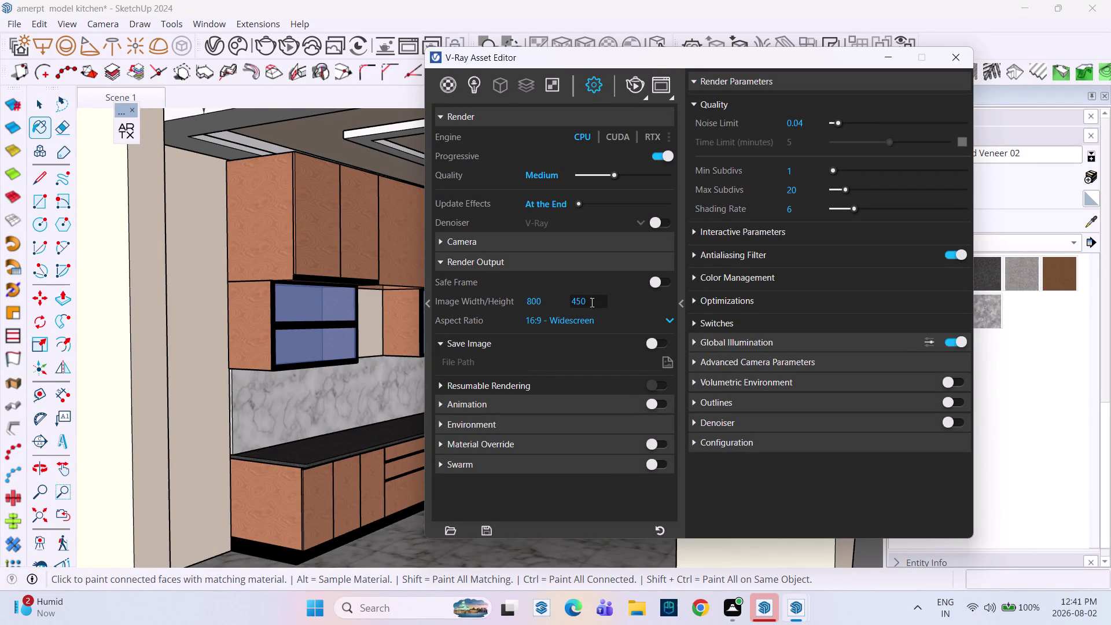
Try a V-Ray output image height of 600 and apply it.
click(593, 301)
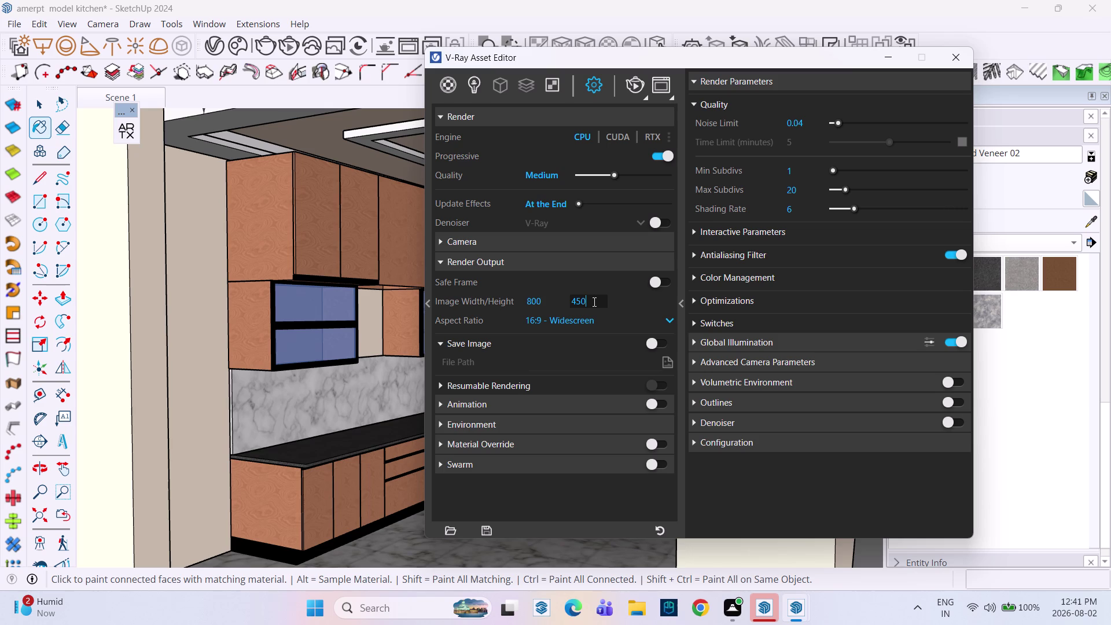
key(BackSpace)
key(BackSpace)
key(BackSpace)
key(BackSpace)
text(600)
key(Return)
click(800, 608)
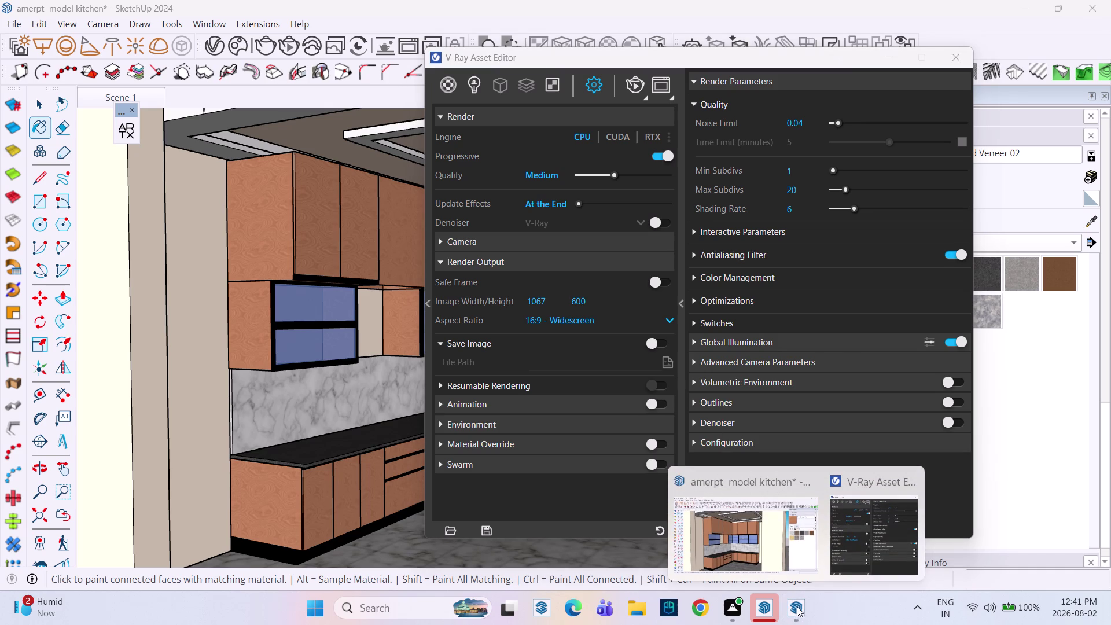
Scroll the Asset Editor settings back up to the Render Output section.
click(794, 606)
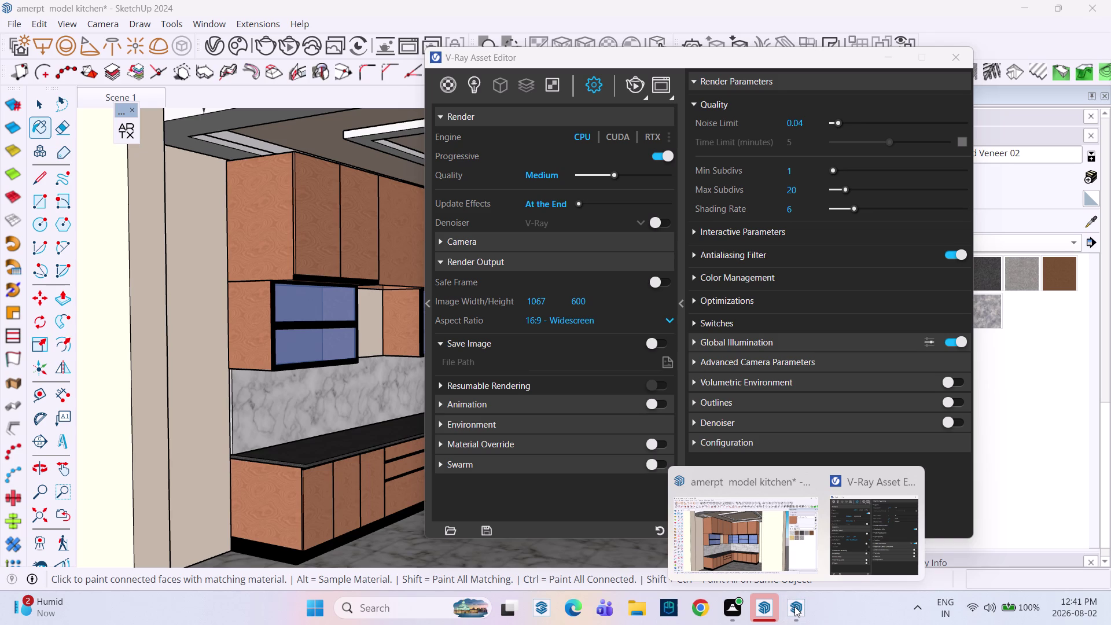
click(794, 605)
scroll(up, 3)
scroll(up, 3)
scroll(up, 3)
click(797, 611)
Change the image height to 1000 for a 1778 × 1000 output, then close the Asset Editor.
click(594, 303)
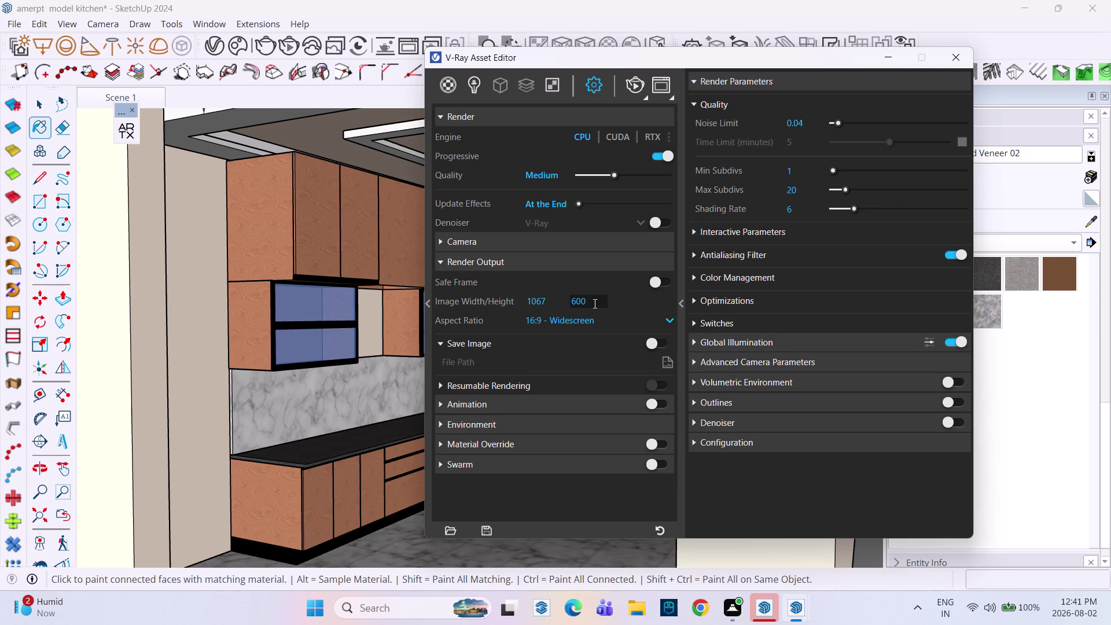
key(BackSpace)
key(BackSpace)
key(BackSpace)
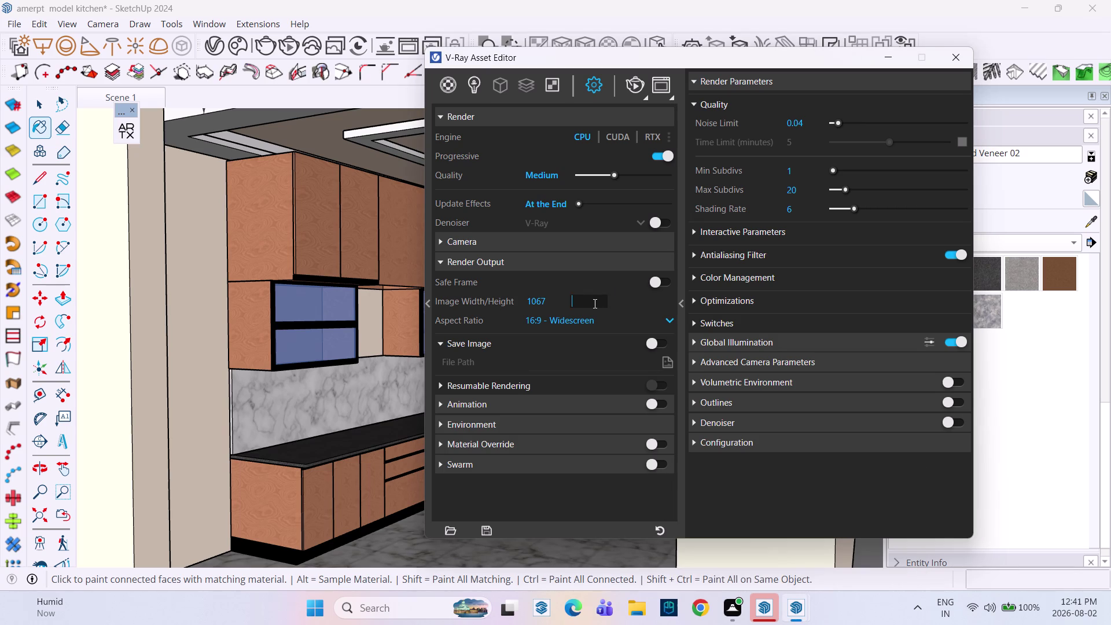
text(1000)
key(Return)
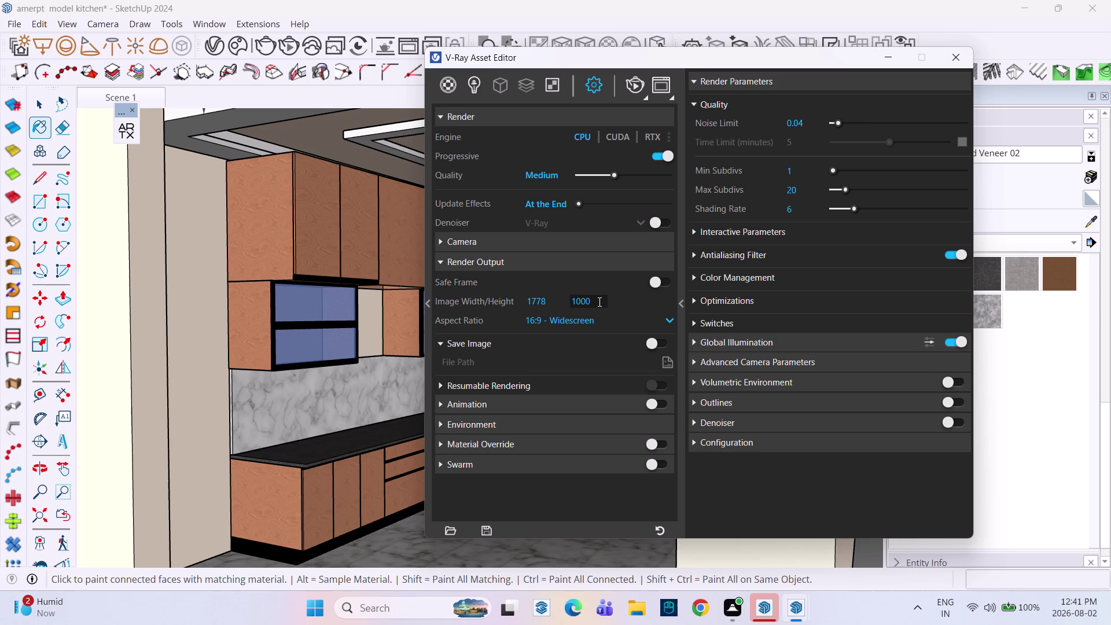
click(959, 57)
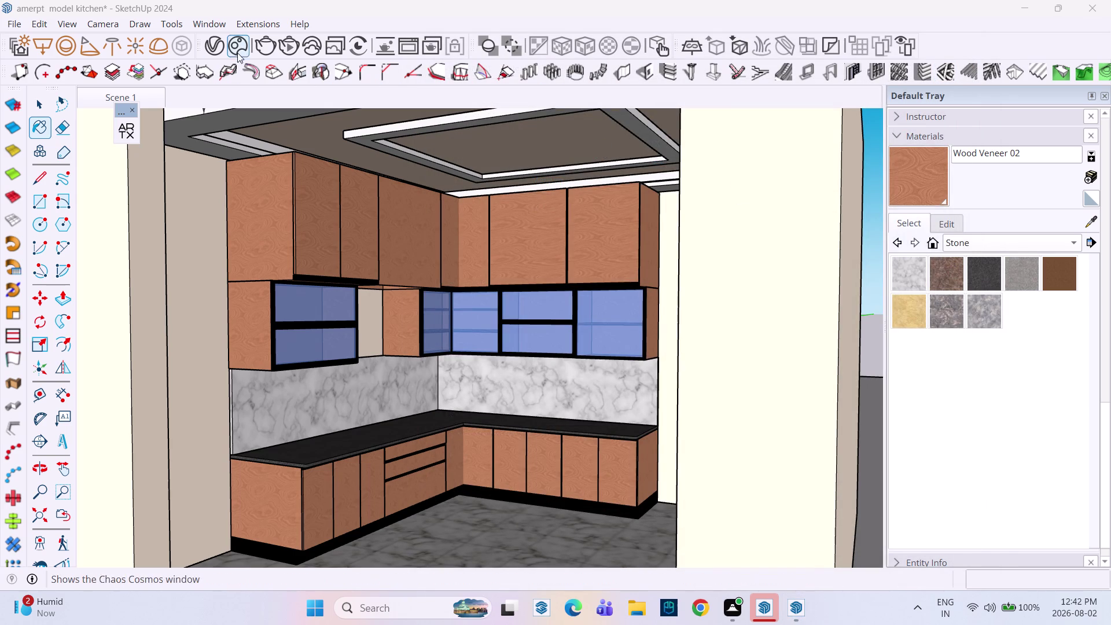
Render the current L-shaped kitchen view in V-Ray at 1778 × 1000.
click(290, 47)
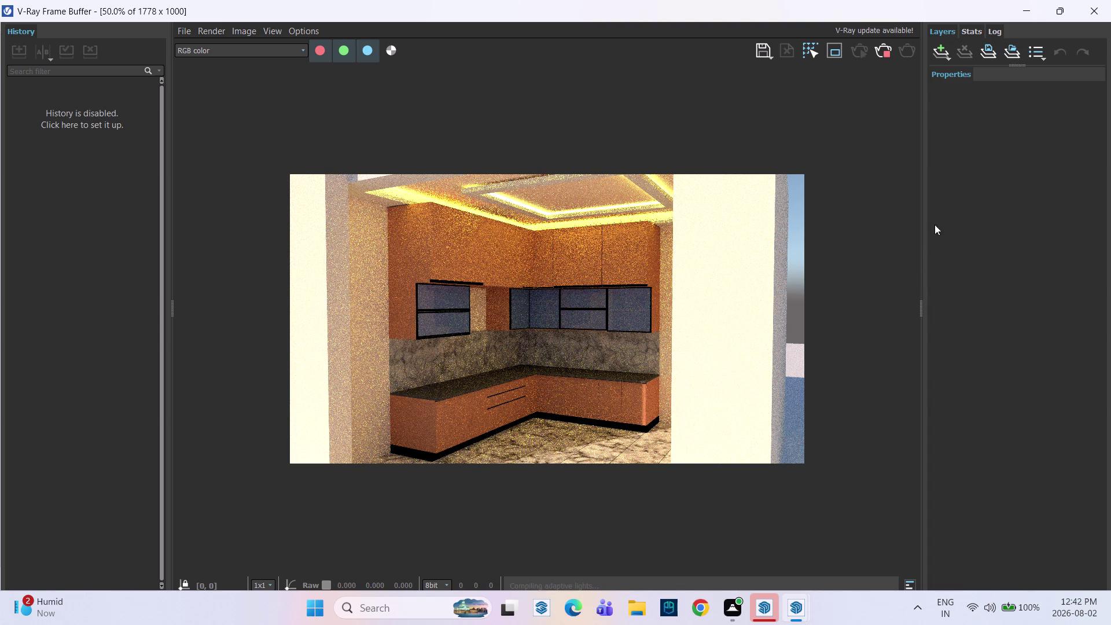
click(885, 51)
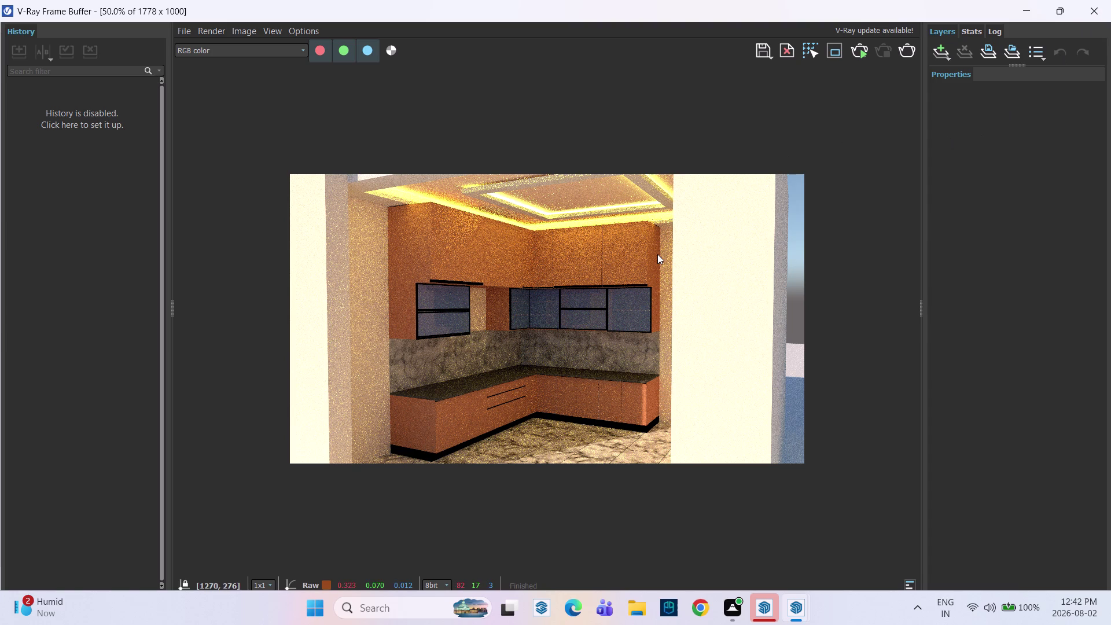
Zoom and pan around the kitchen render, settling at 50% to fit the whole image.
scroll(up, 3)
scroll(down, 3)
middle_drag(626, 242, 639, 234)
middle_click(640, 234)
scroll(up, 3)
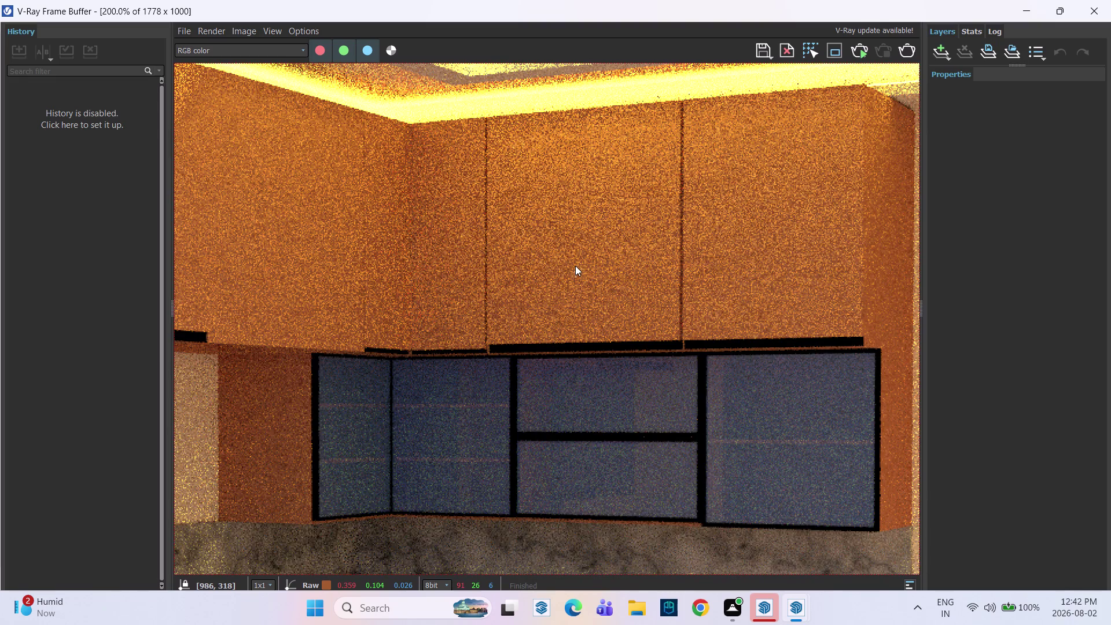
scroll(down, 3)
scroll(down, 3)
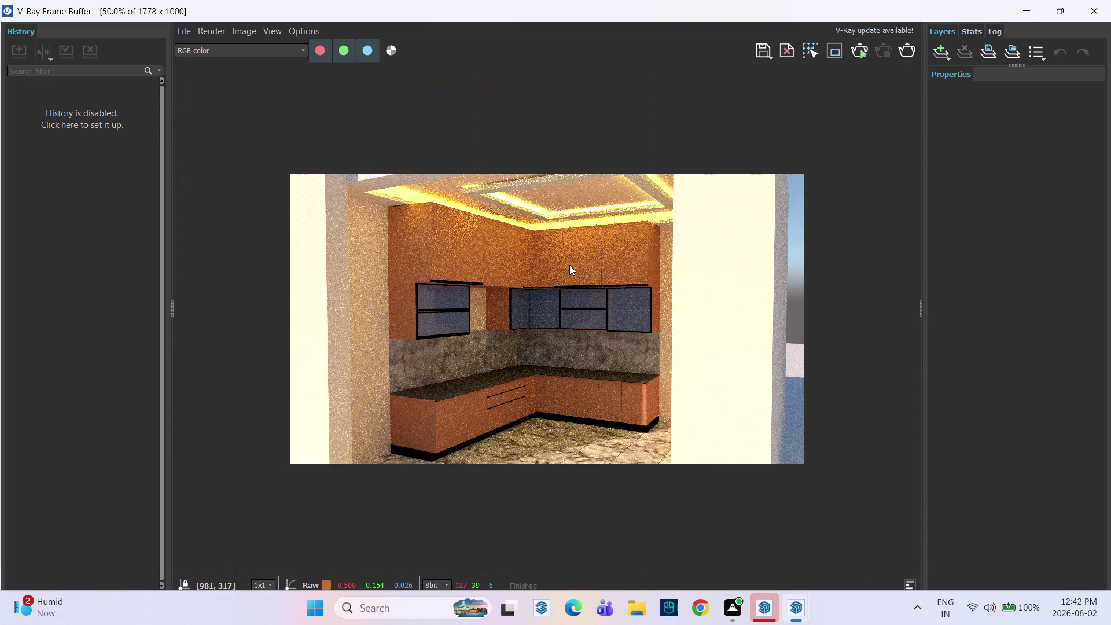
scroll(up, 3)
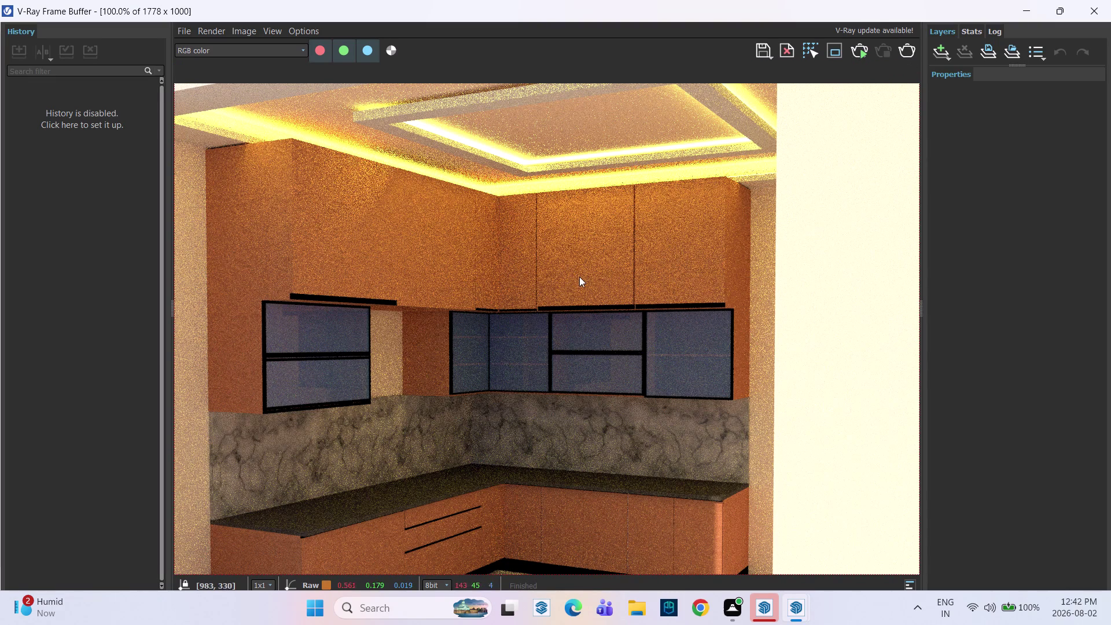
scroll(down, 3)
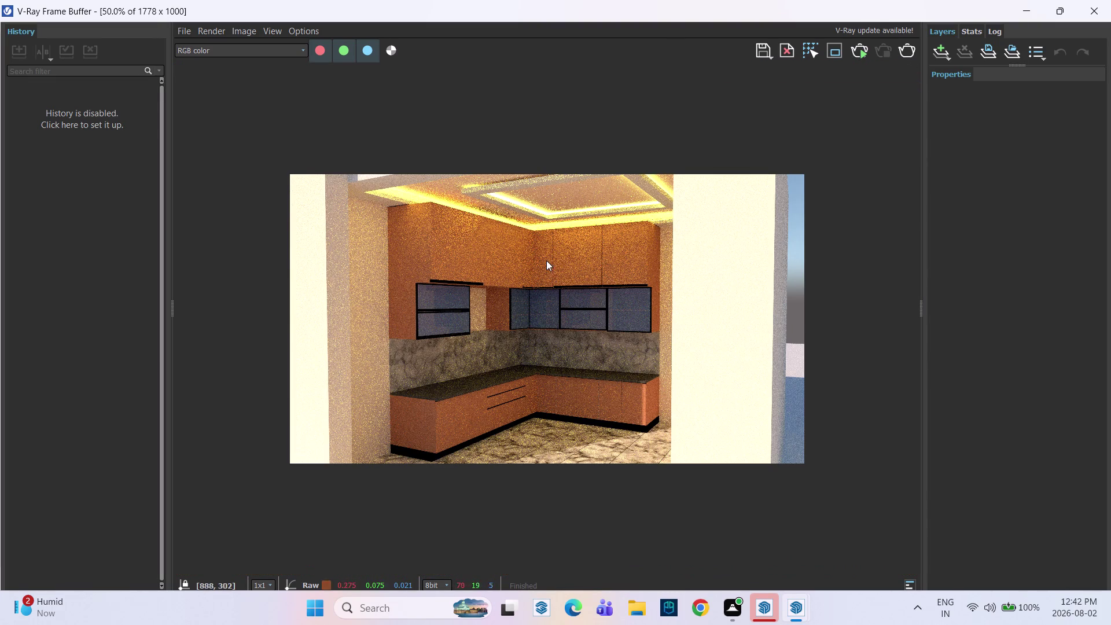
scroll(up, 3)
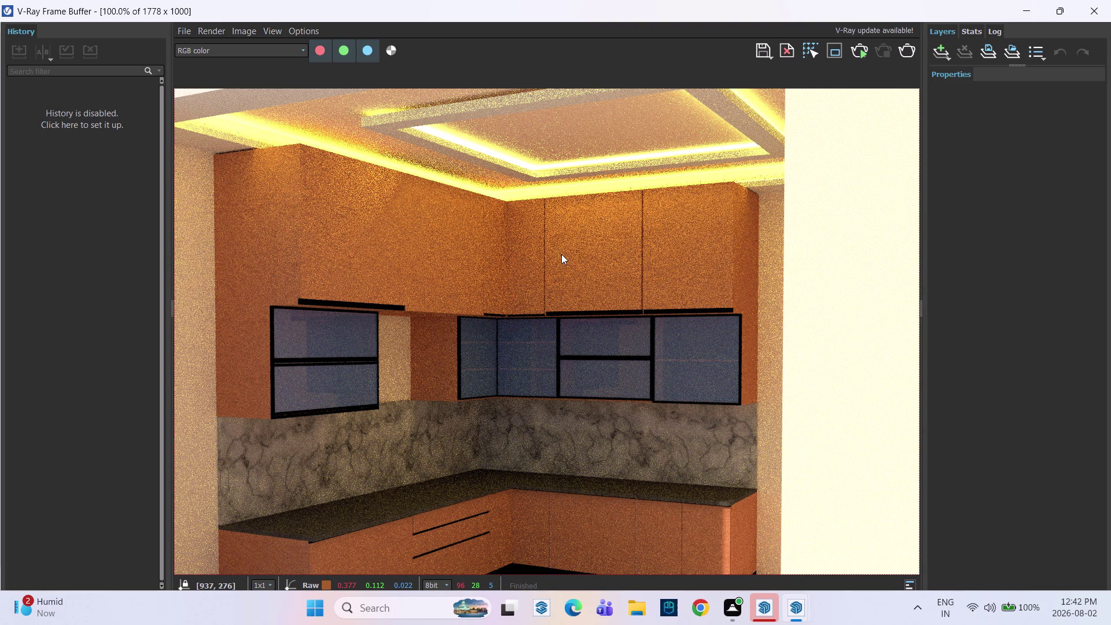
scroll(down, 3)
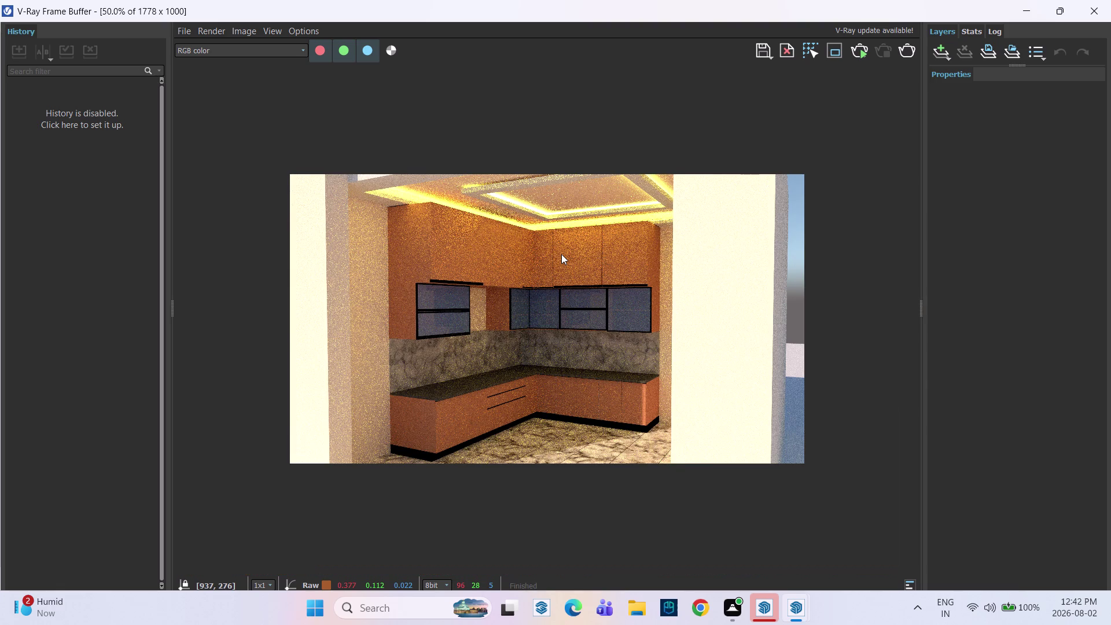
scroll(up, 3)
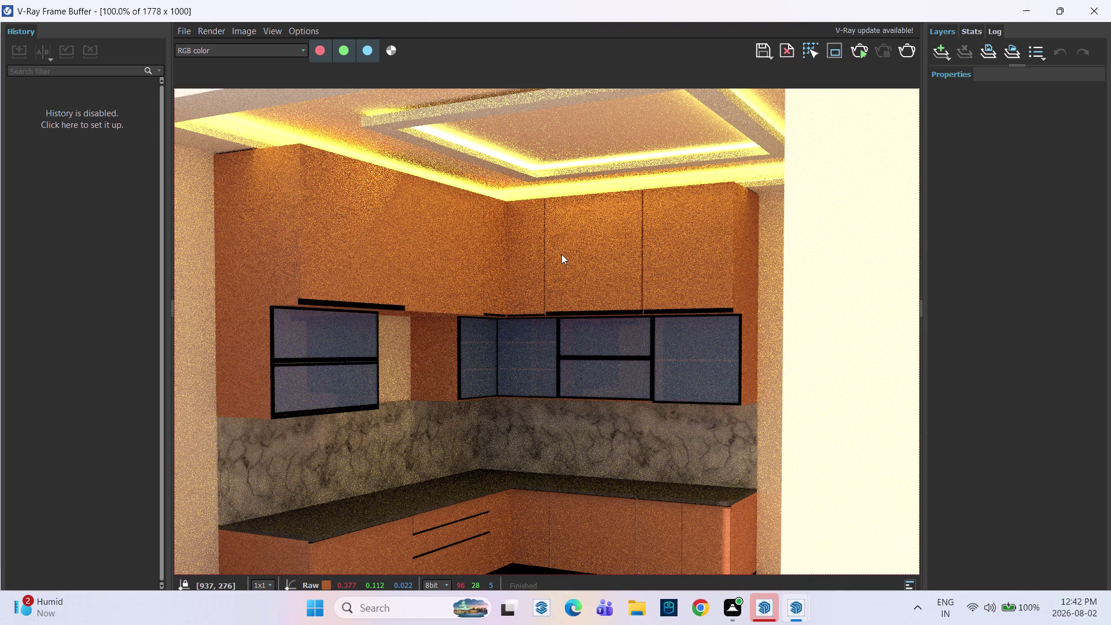
scroll(down, 3)
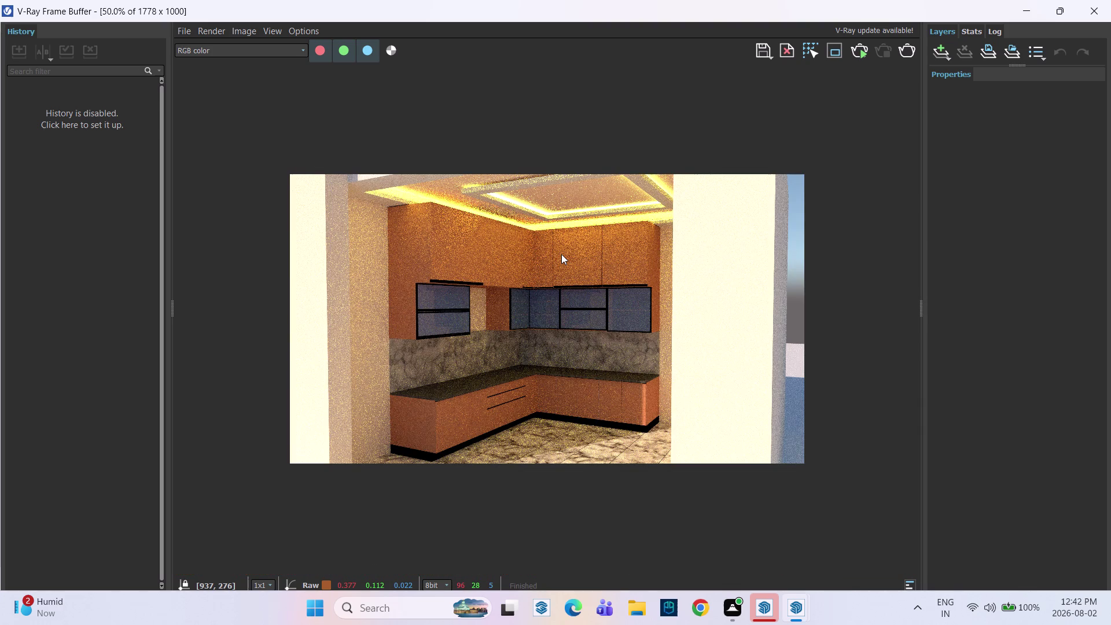
scroll(down, 3)
scroll(down, 3)
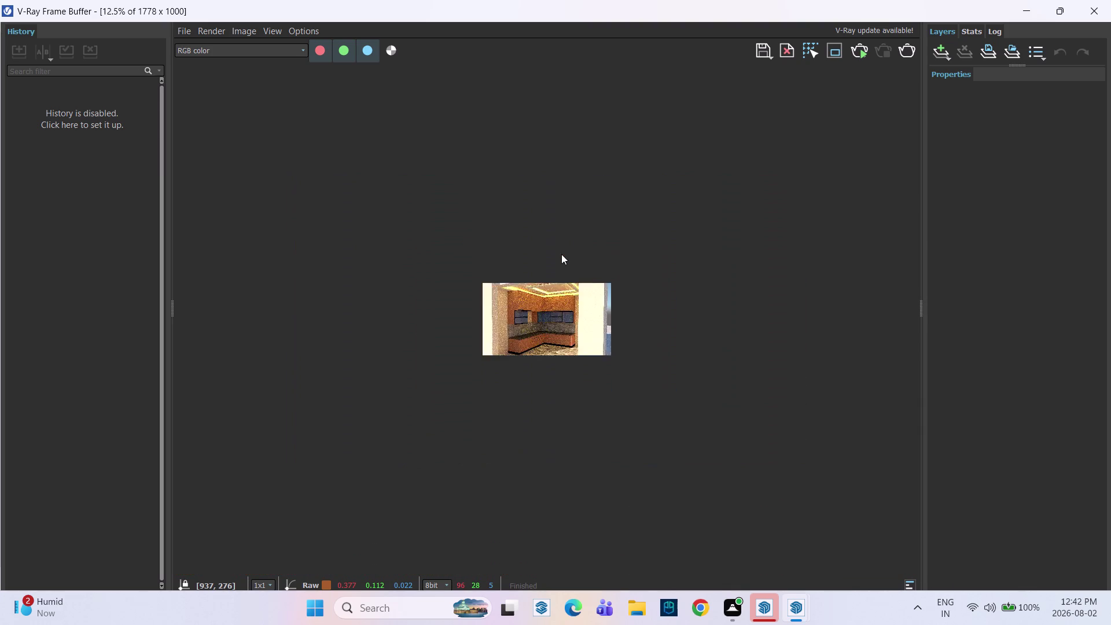
scroll(up, 3)
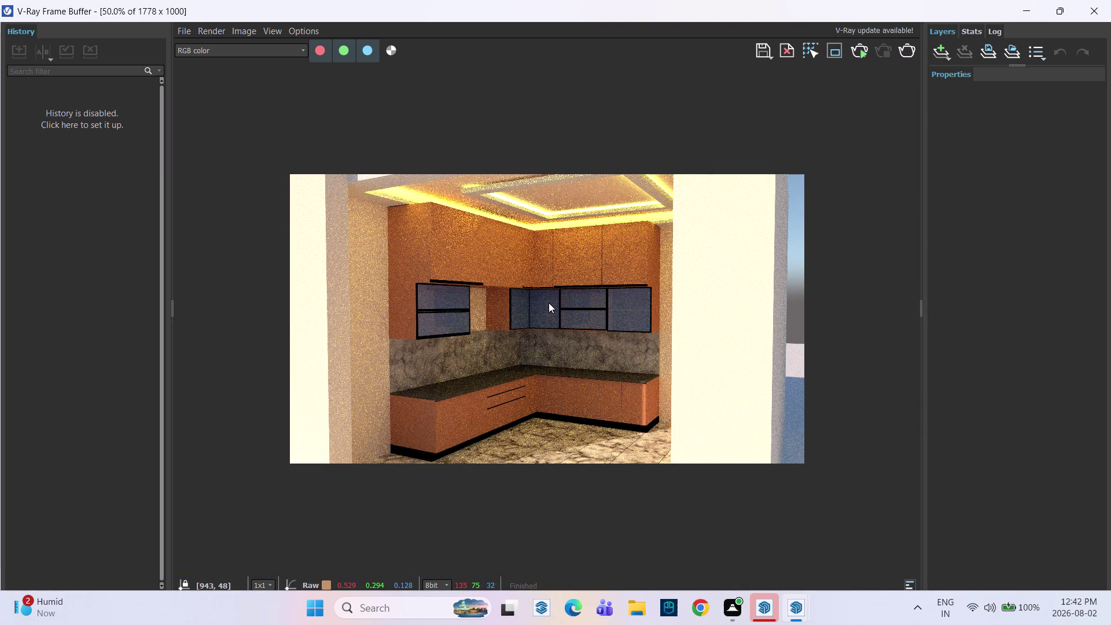
scroll(up, 3)
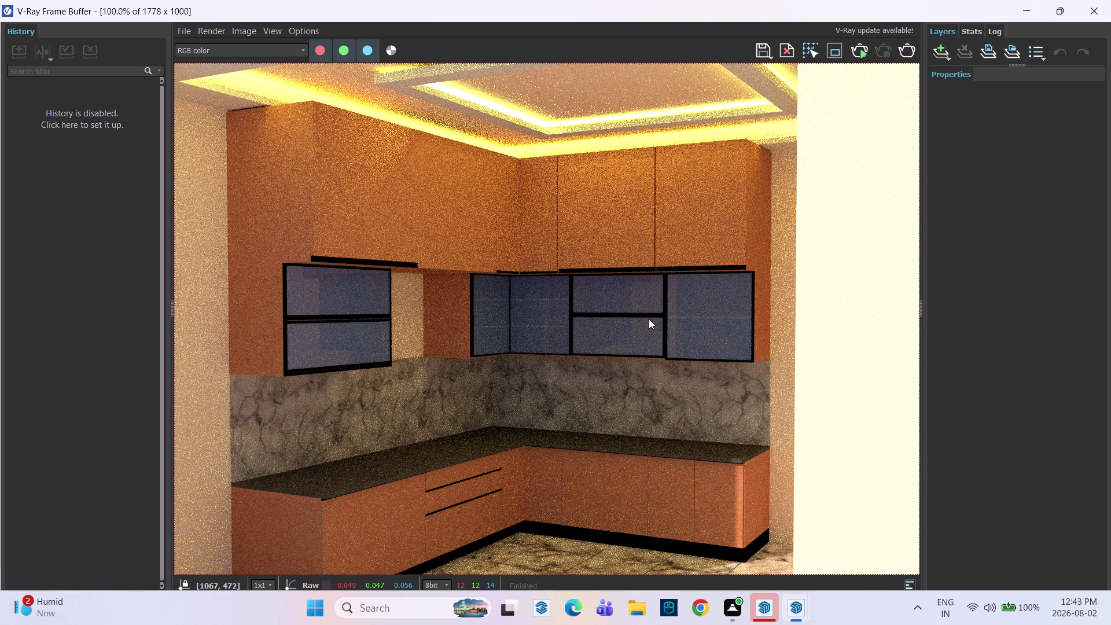
scroll(down, 3)
scroll(up, 3)
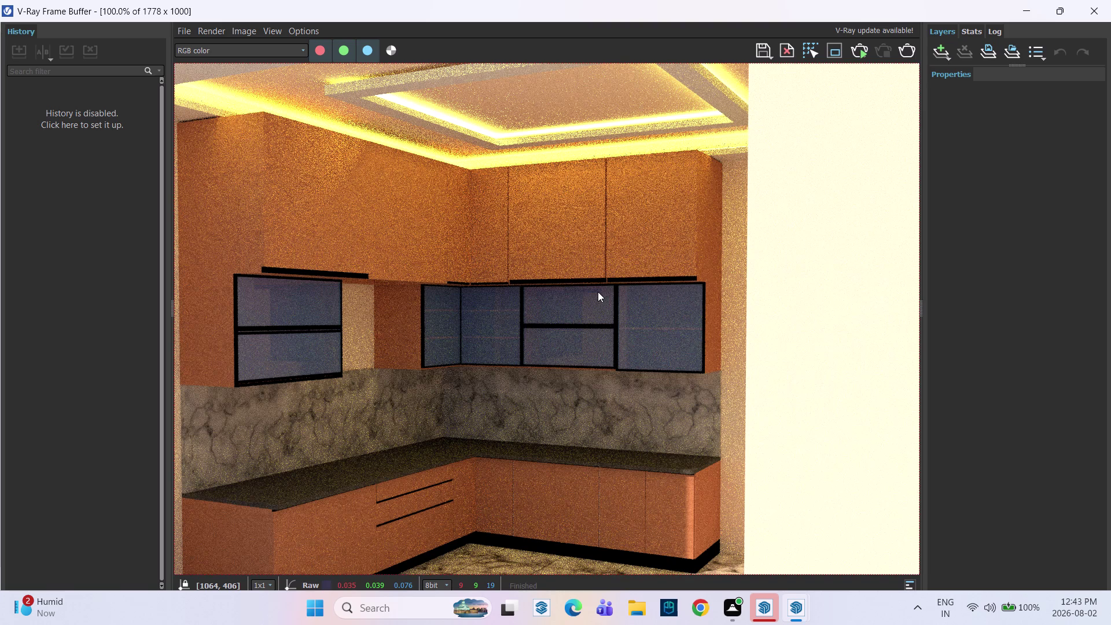
scroll(down, 3)
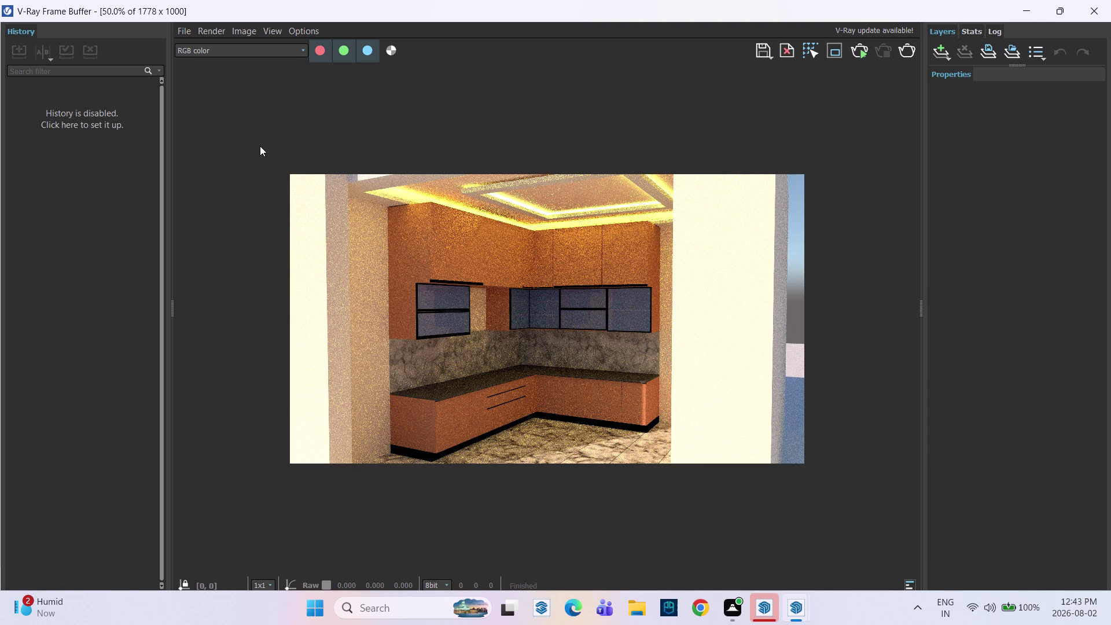
key(shift+super+s)
Snip a rectangle around the kitchen render to copy and save the screenshot.
click(233, 144)
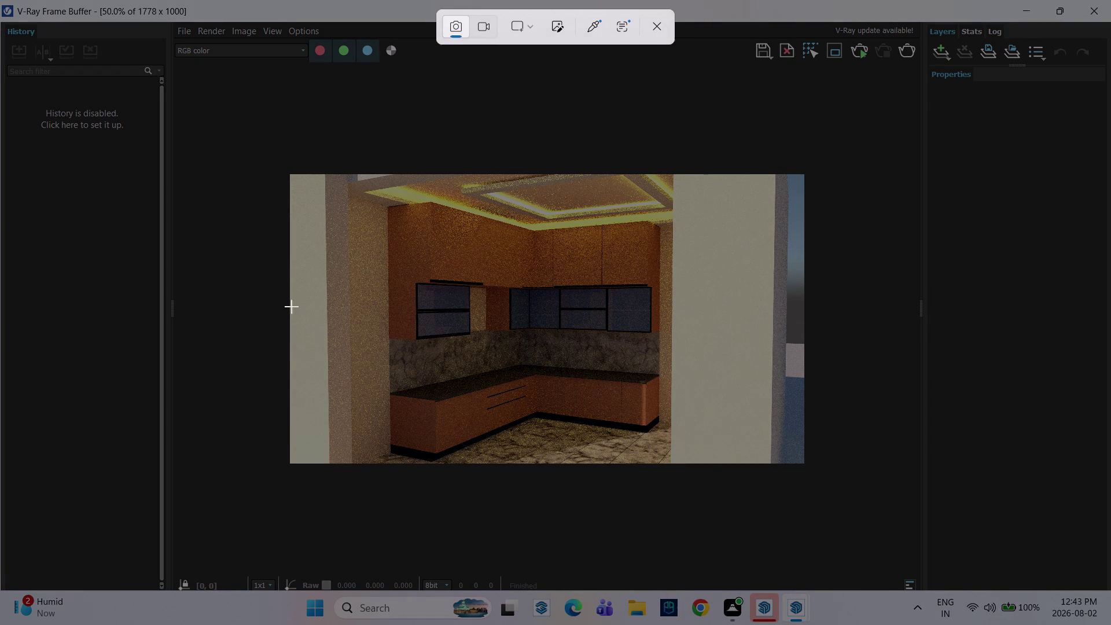
drag(250, 126, 668, 503)
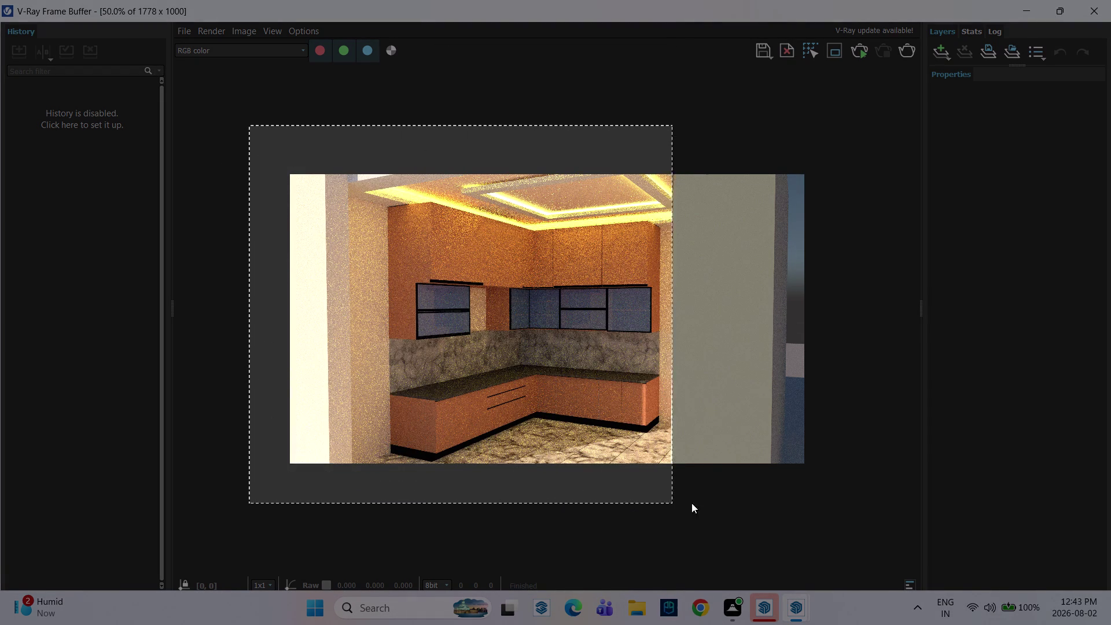
drag(667, 503, 860, 514)
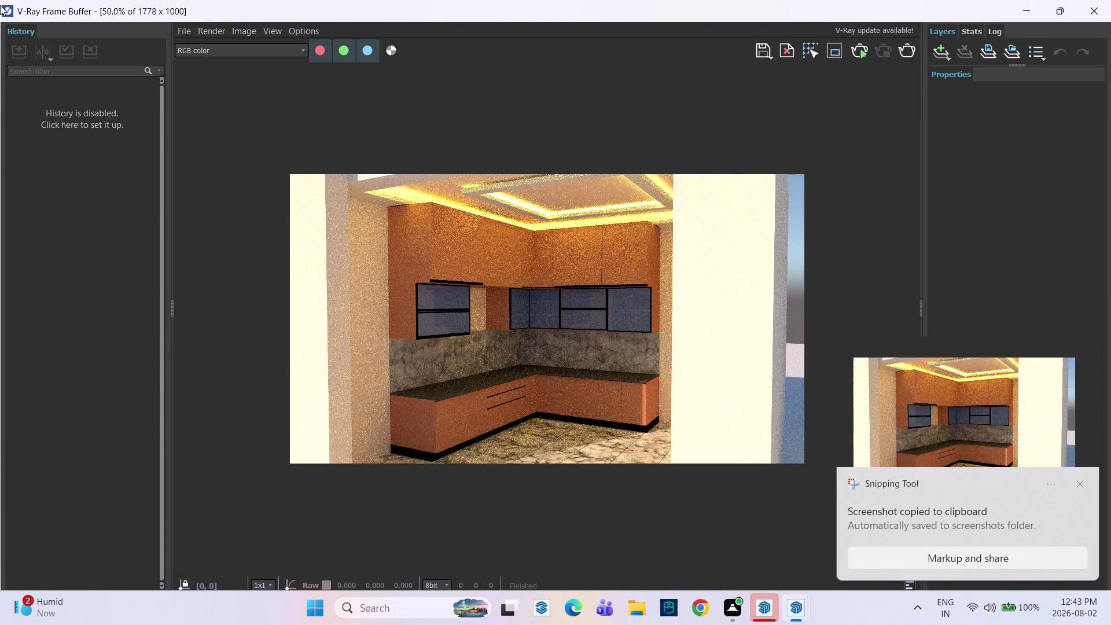
click(1064, 9)
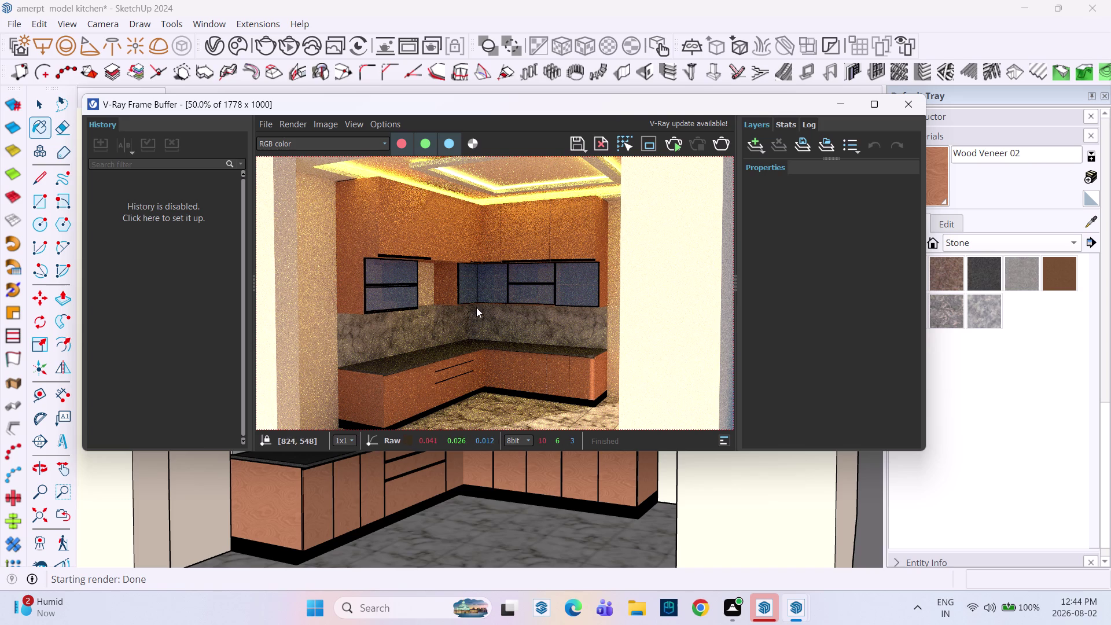
Close the V-Ray Frame Buffer and orbit in toward the kitchen base cabinets.
click(909, 103)
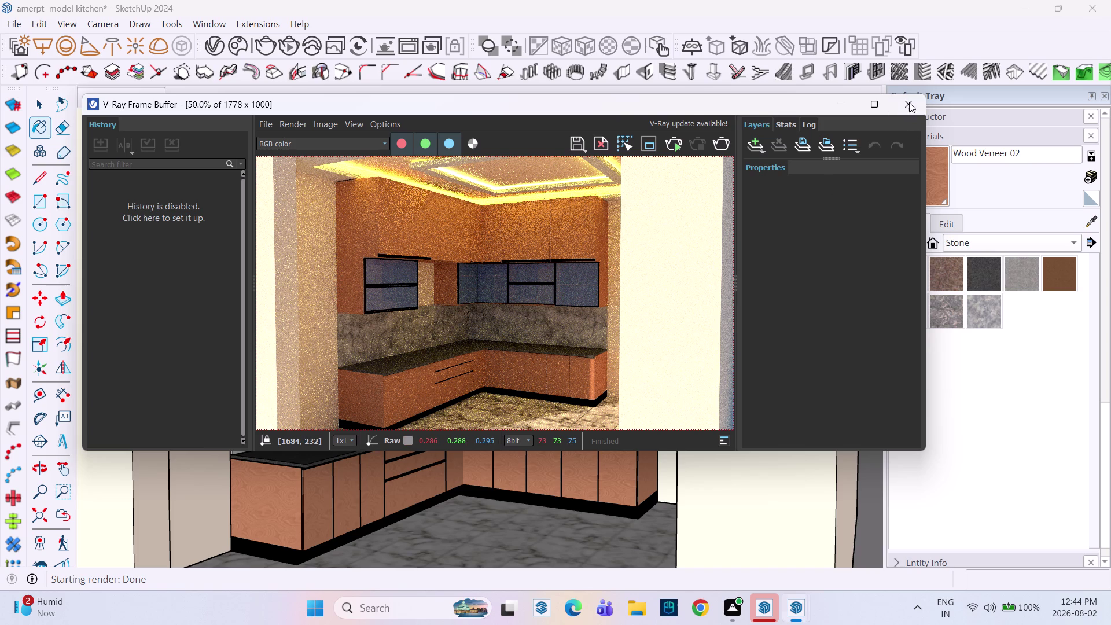
middle_drag(428, 451, 410, 447)
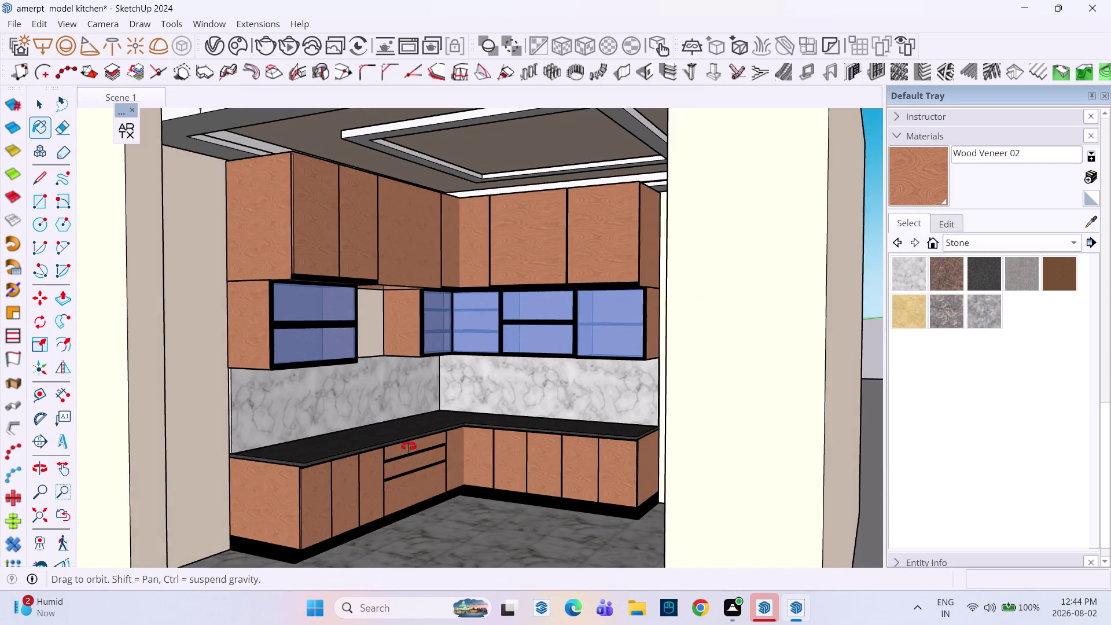
middle_drag(410, 447, 357, 448)
scroll(up, 3)
scroll(up, 3)
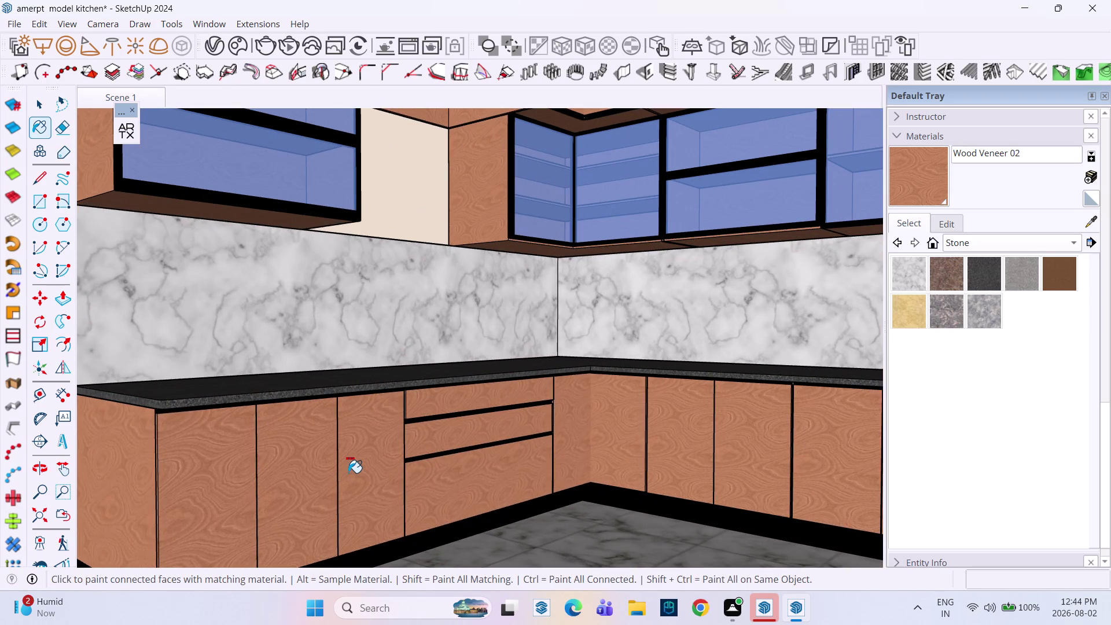
key(Escape)
key(space)
scroll(up, 3)
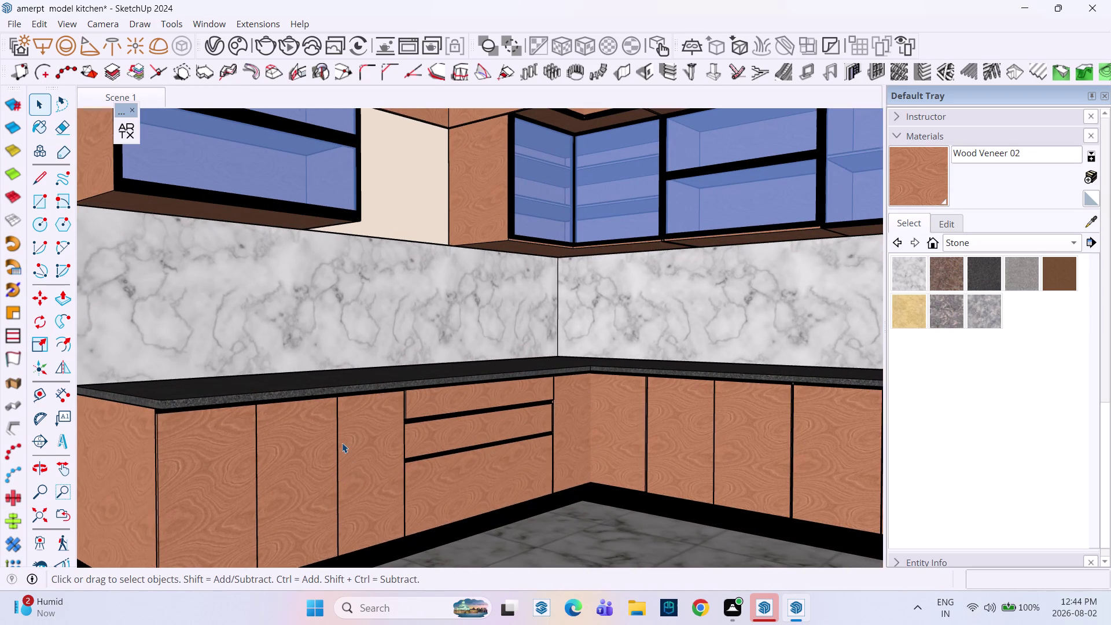
scroll(up, 3)
scroll(up, 3)
scroll(up, 3)
Zoom in close and select a base cabinet door and its thin edge strip.
middle_drag(334, 376, 335, 366)
scroll(up, 3)
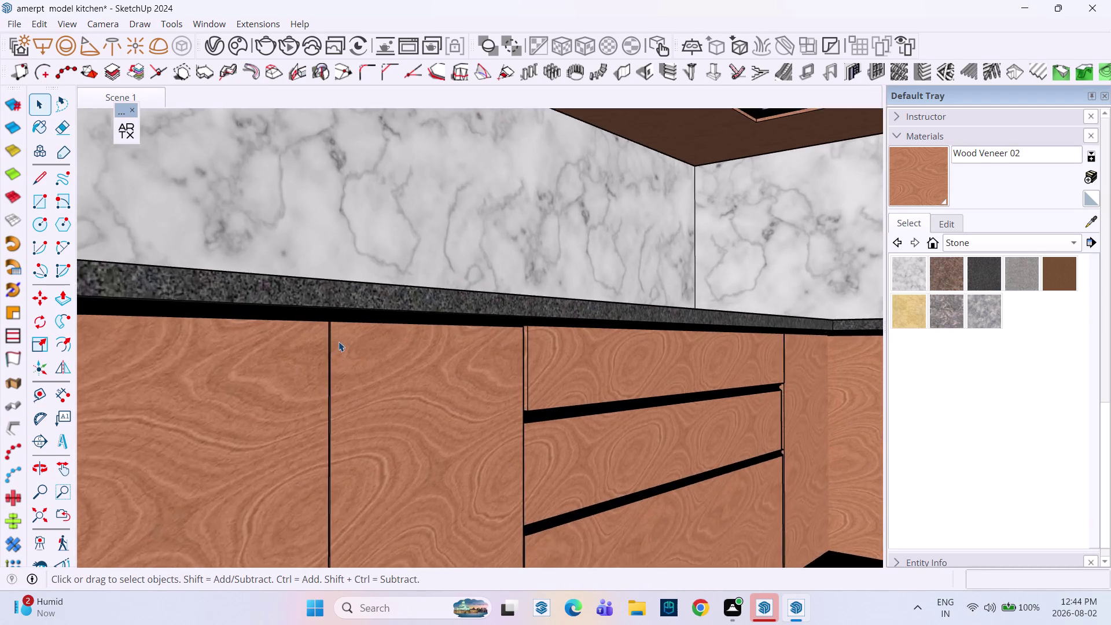
scroll(up, 3)
scroll(up, 3)
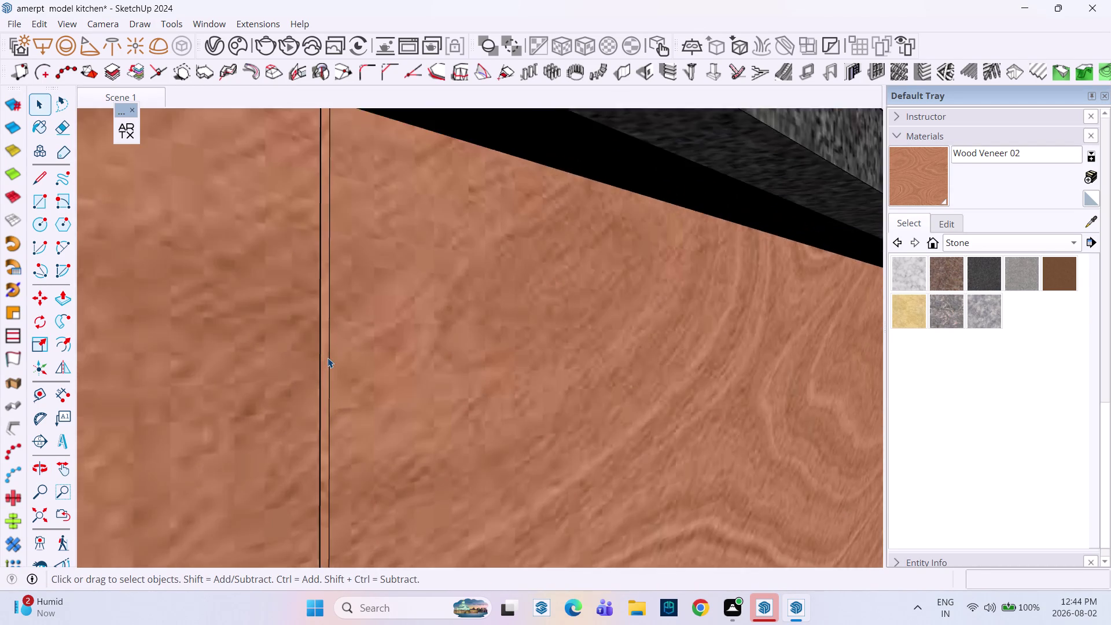
scroll(up, 3)
click(328, 358)
scroll(up, 3)
triple_click(321, 342)
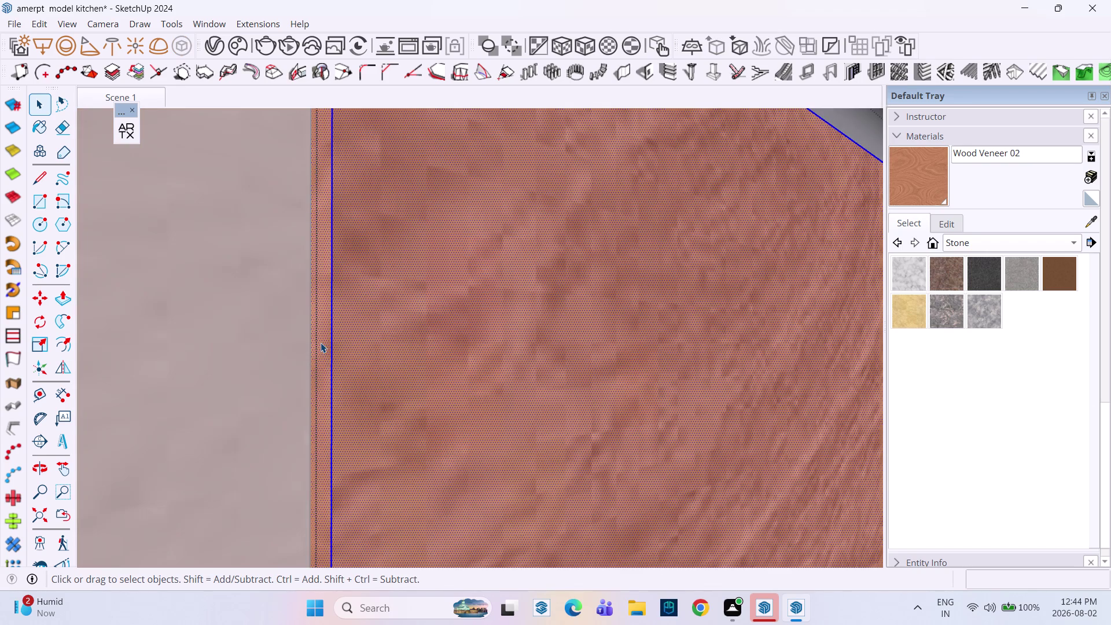
click(321, 342)
scroll(up, 3)
click(321, 342)
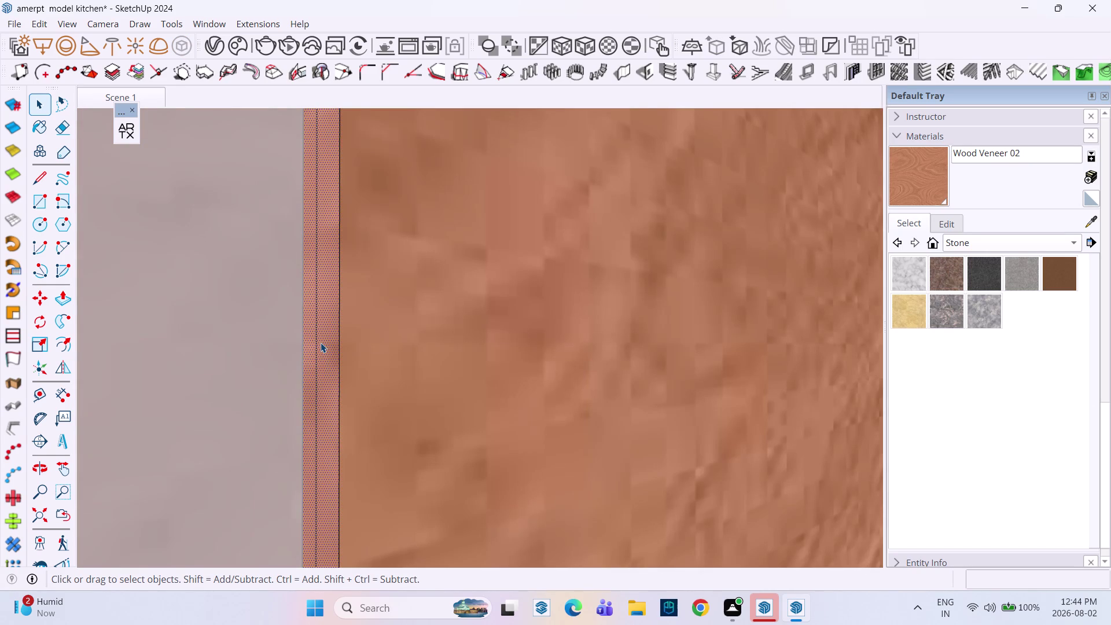
key(p)
click(321, 343)
key(space)
Clear the selection and orbit along the base cabinet doors.
scroll(down, 3)
scroll(down, 3)
scroll(up, 3)
scroll(down, 3)
key(Escape)
key(Escape)
scroll(up, 3)
scroll(down, 3)
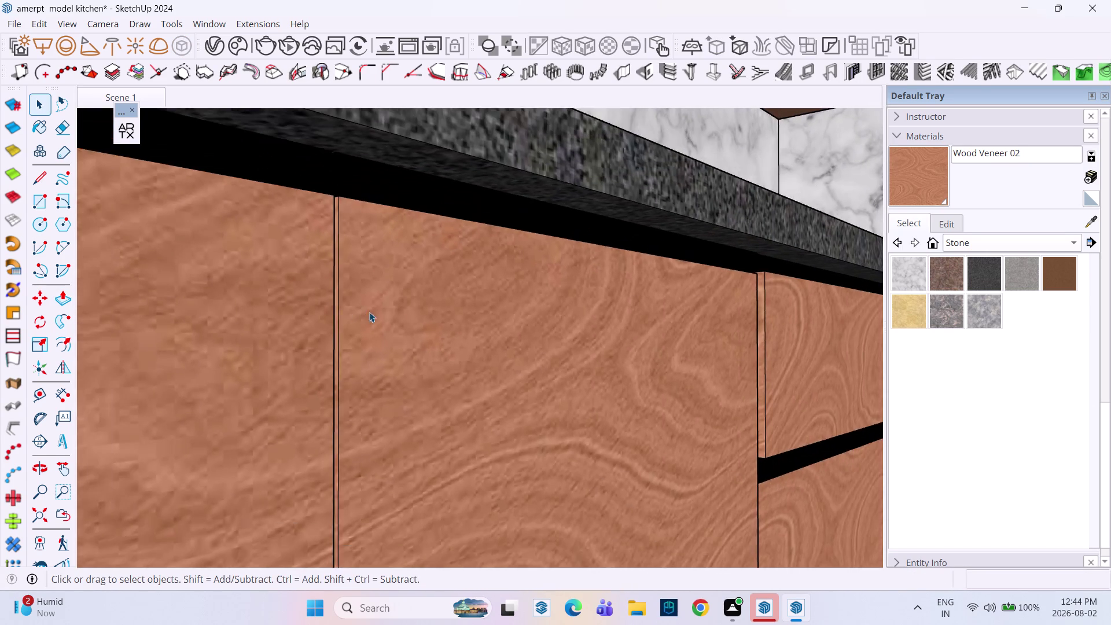
scroll(down, 3)
middle_drag(560, 306, 506, 374)
scroll(down, 3)
scroll(up, 3)
scroll(down, 3)
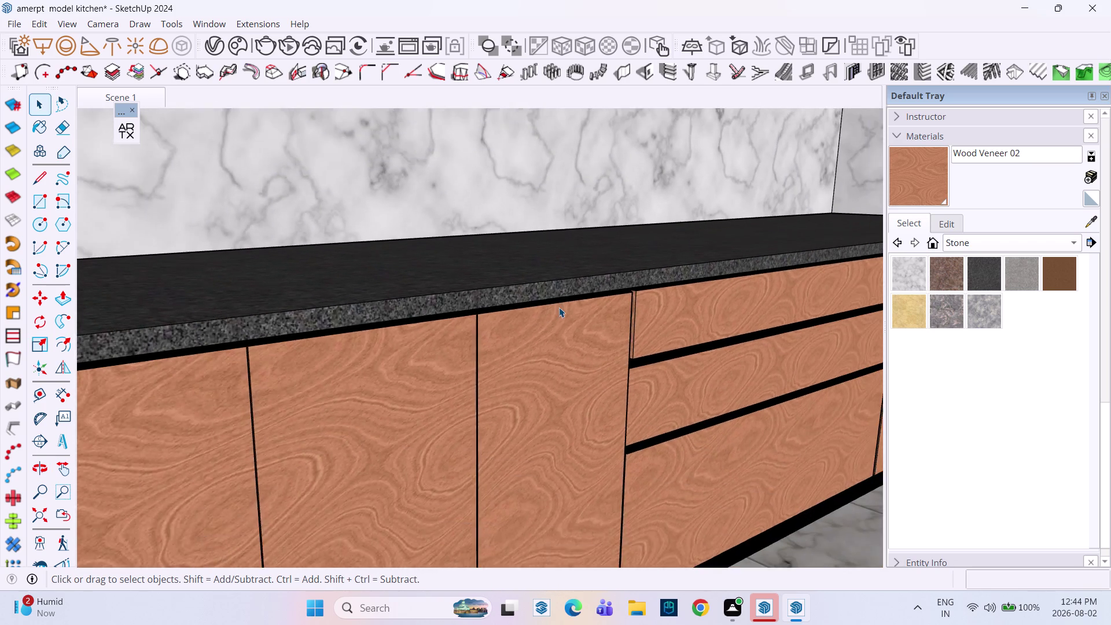
scroll(down, 3)
scroll(down, 3)
scroll(up, 3)
scroll(down, 3)
scroll(down, 3)
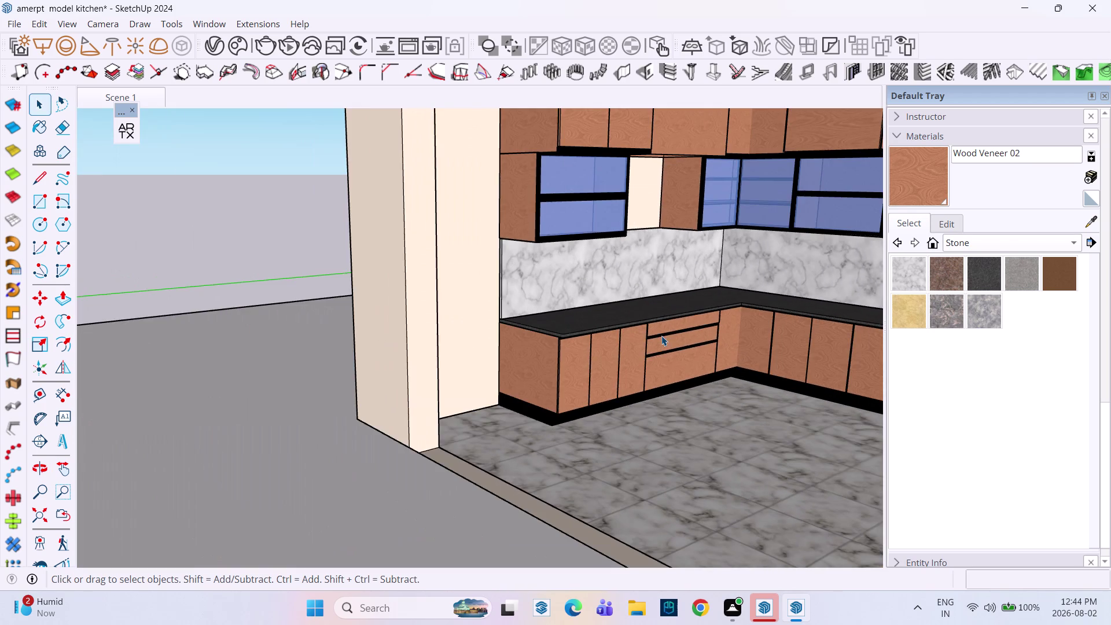
Orbit back out to frame the whole L-shaped kitchen and its backsplash.
middle_drag(662, 336, 681, 321)
middle_click(680, 321)
middle_drag(686, 318, 631, 395)
scroll(down, 3)
middle_drag(646, 360, 731, 361)
scroll(up, 3)
middle_drag(643, 363, 577, 374)
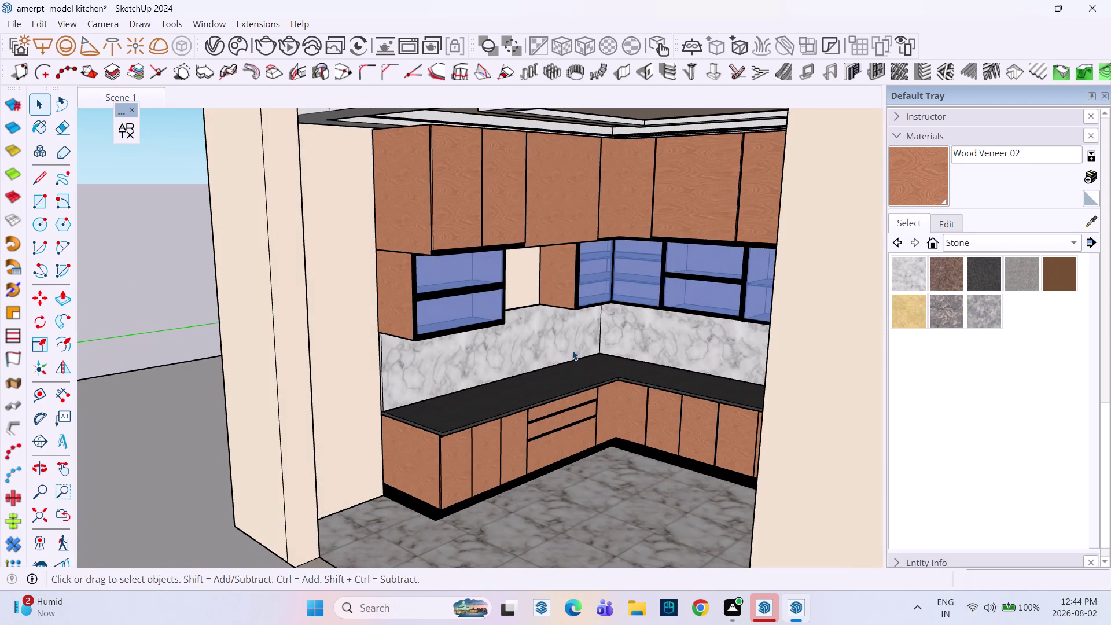
middle_drag(573, 349, 544, 404)
middle_click(544, 405)
middle_drag(554, 381, 680, 310)
scroll(down, 3)
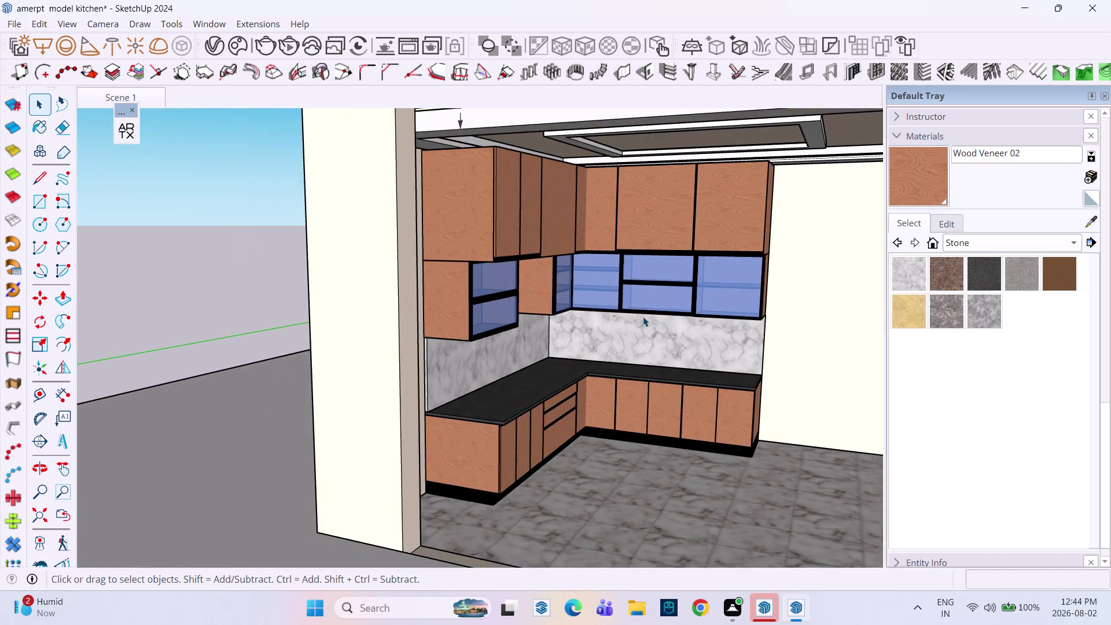
scroll(up, 3)
middle_drag(616, 338, 547, 353)
middle_click(547, 354)
scroll(down, 3)
middle_drag(555, 329, 546, 333)
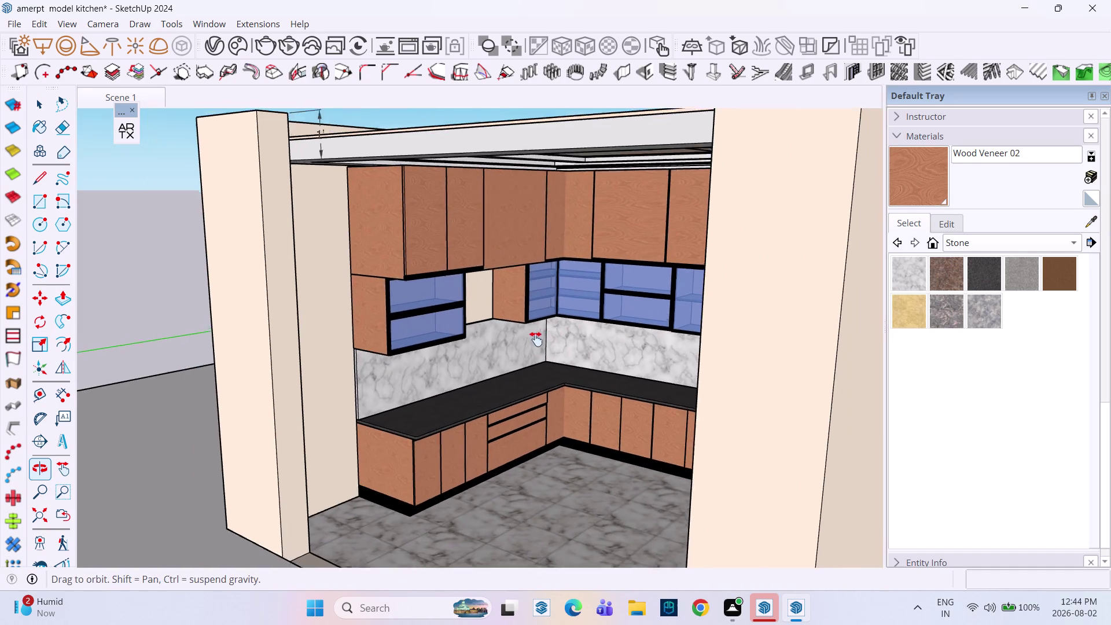
middle_drag(546, 333, 520, 344)
middle_drag(531, 322, 561, 288)
scroll(up, 3)
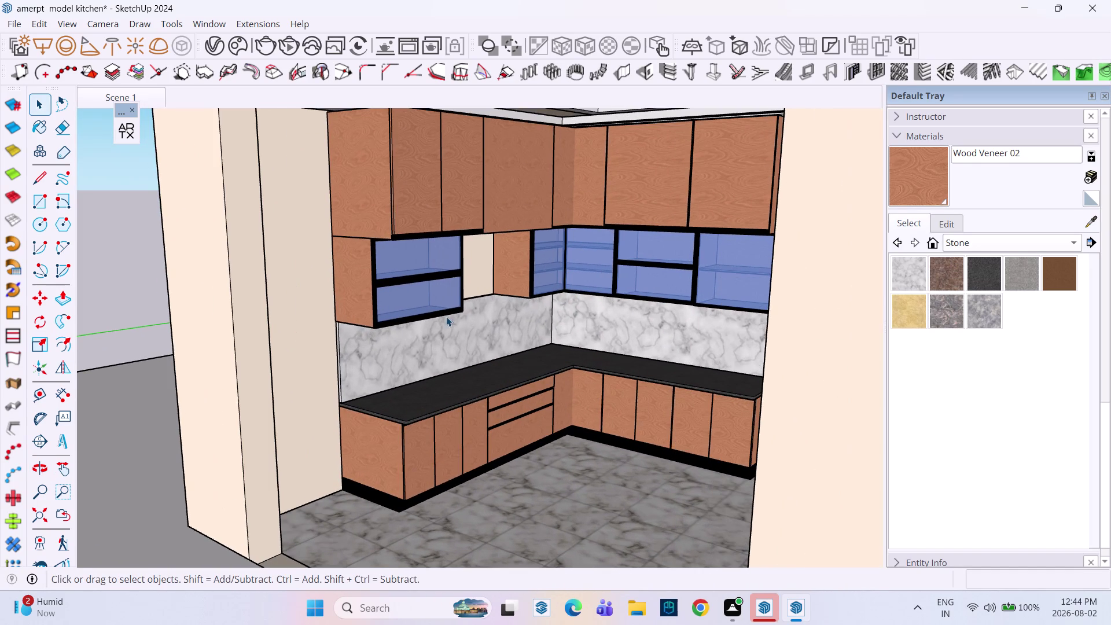